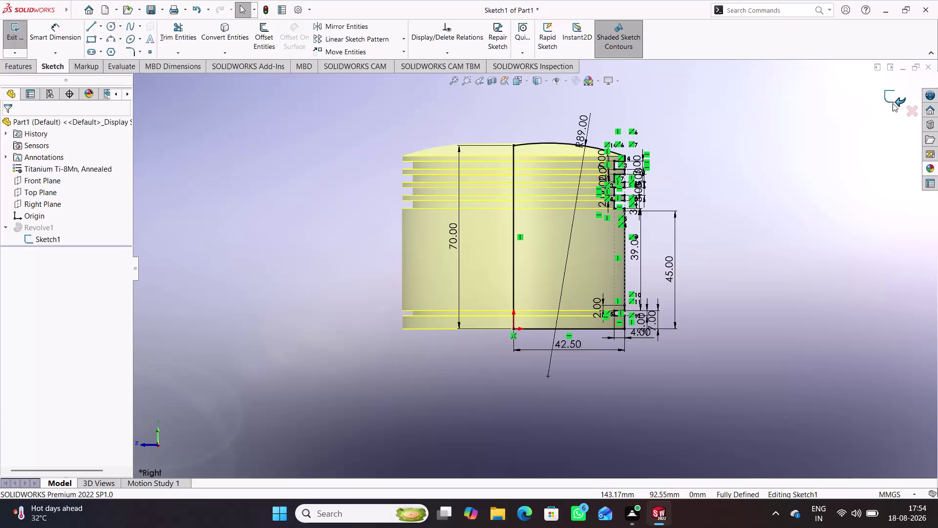
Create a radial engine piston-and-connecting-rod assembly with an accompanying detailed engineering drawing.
Finish the revolve profile sketch and orbit the piston to show its bottom face.
click(892, 103)
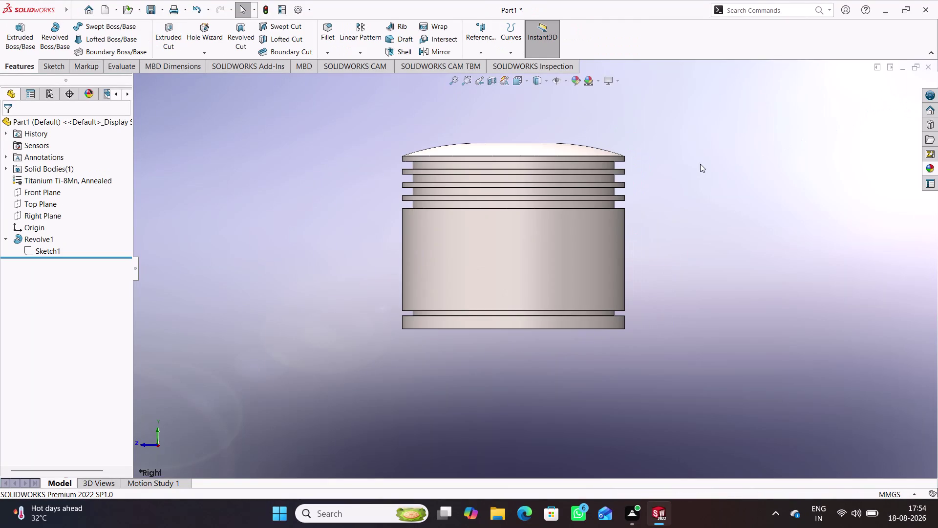
middle_drag(695, 161, 703, 248)
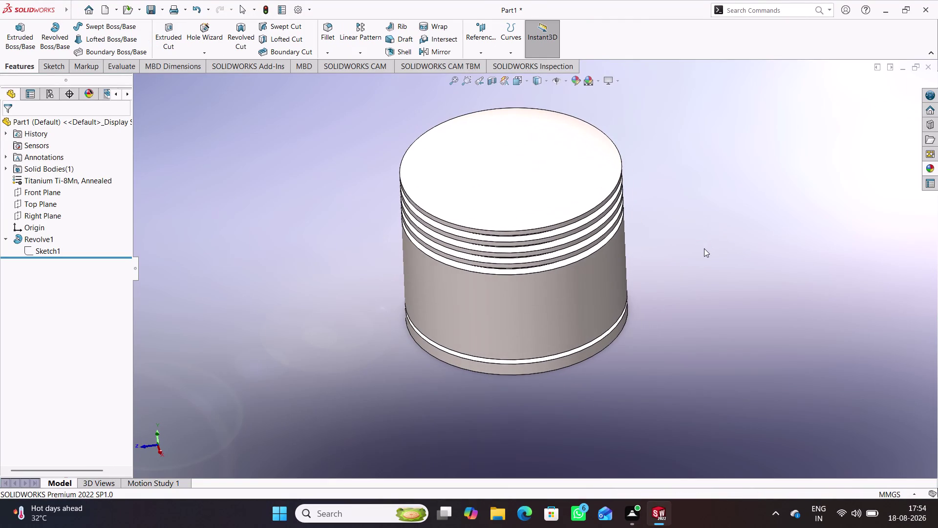
key(ctrl+7)
drag(369, 316, 374, 321)
middle_drag(394, 337, 421, 184)
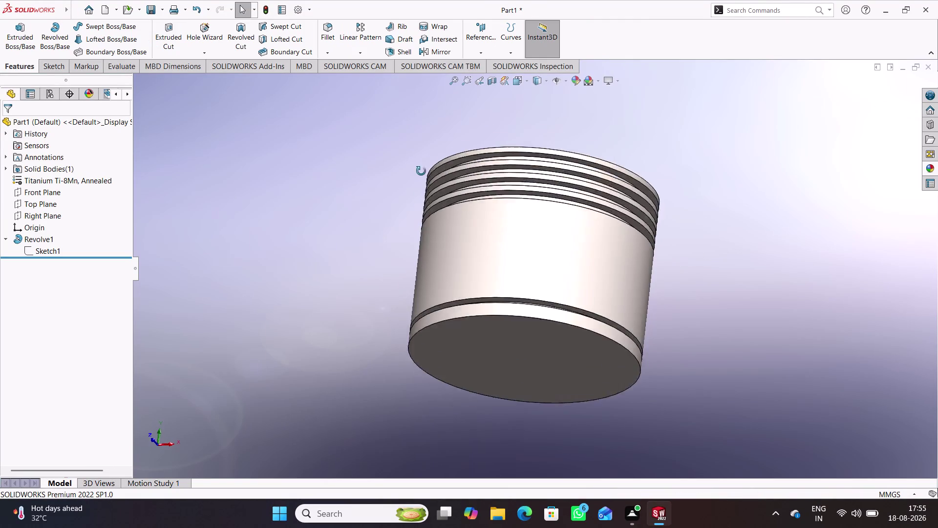
middle_drag(421, 183, 427, 139)
Start a new sketch on the piston's flat bottom face, viewed normal to it.
click(543, 373)
click(586, 345)
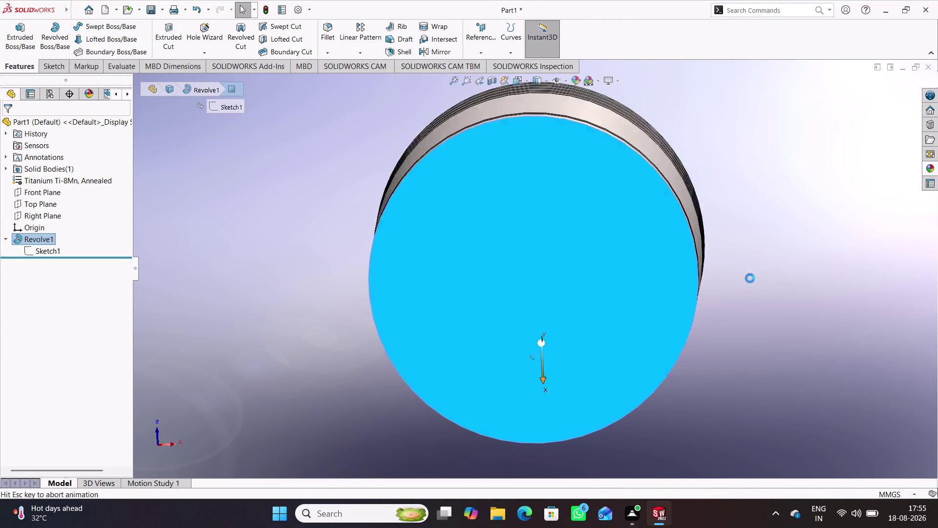
click(767, 286)
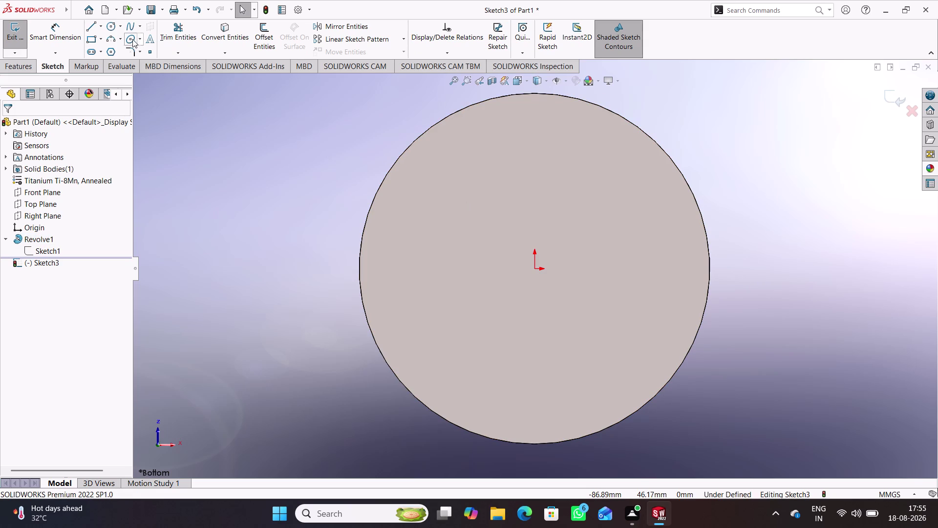
Draw a circle centred on the origin of the bottom face.
click(110, 29)
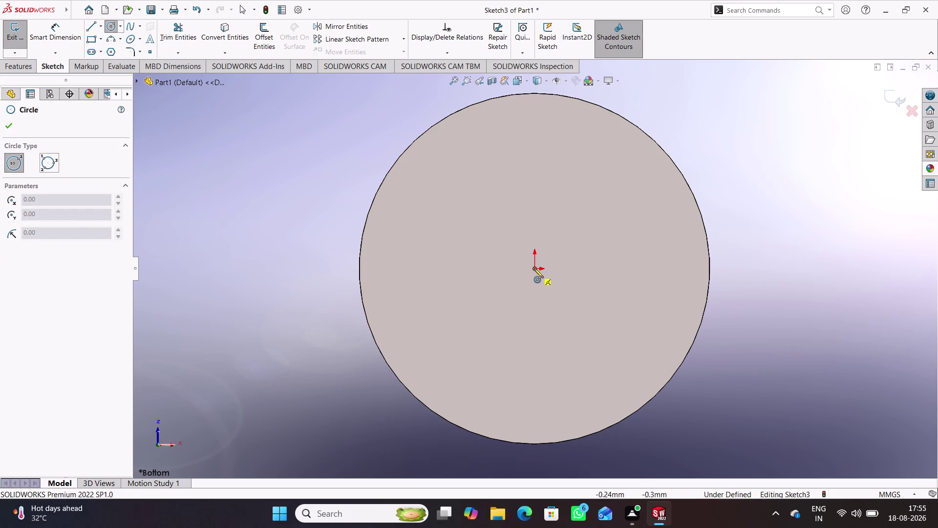
click(534, 268)
click(567, 316)
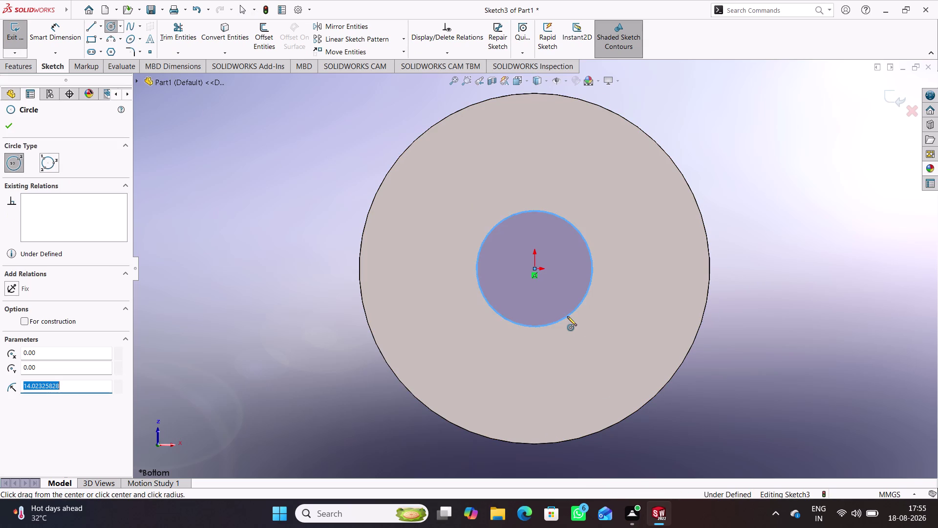
Dimension the circle to 74 mm diameter, exit the sketch, and start an extruded cut.
right_drag(787, 420, 817, 260)
click(591, 263)
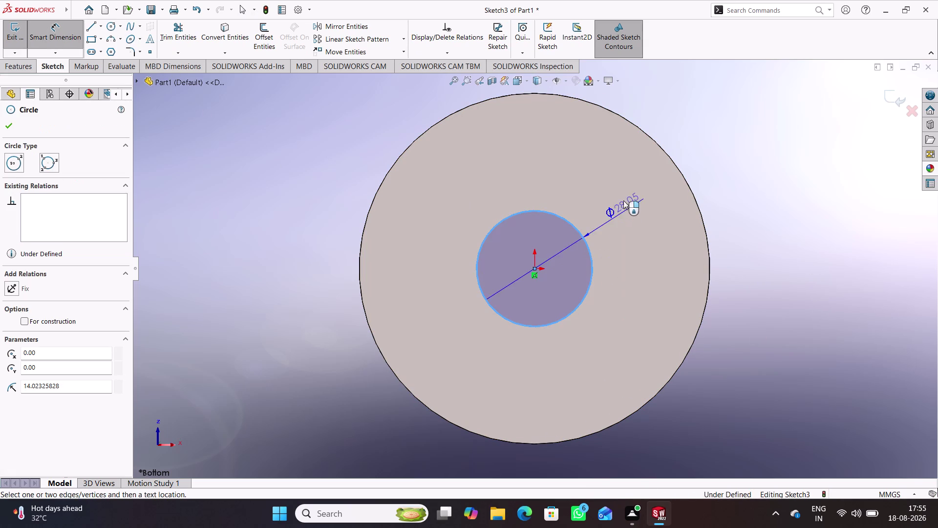
click(717, 148)
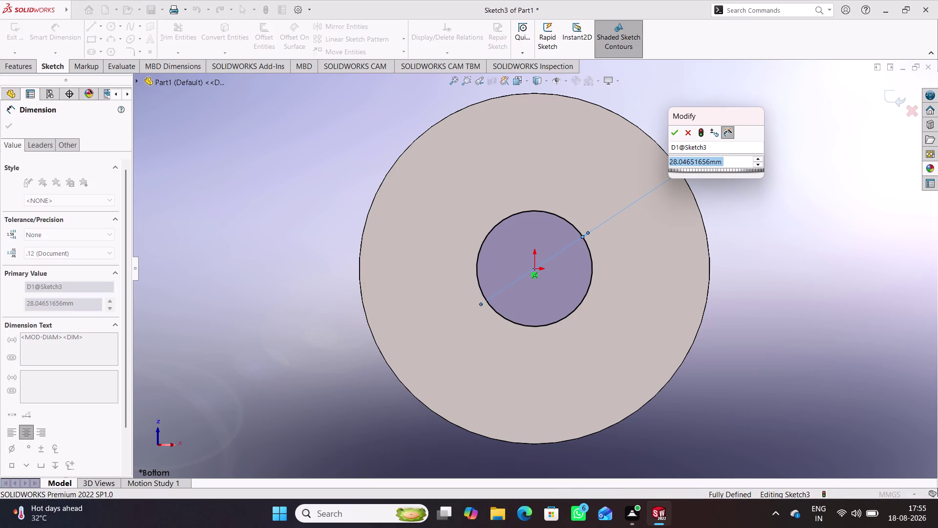
text(7)
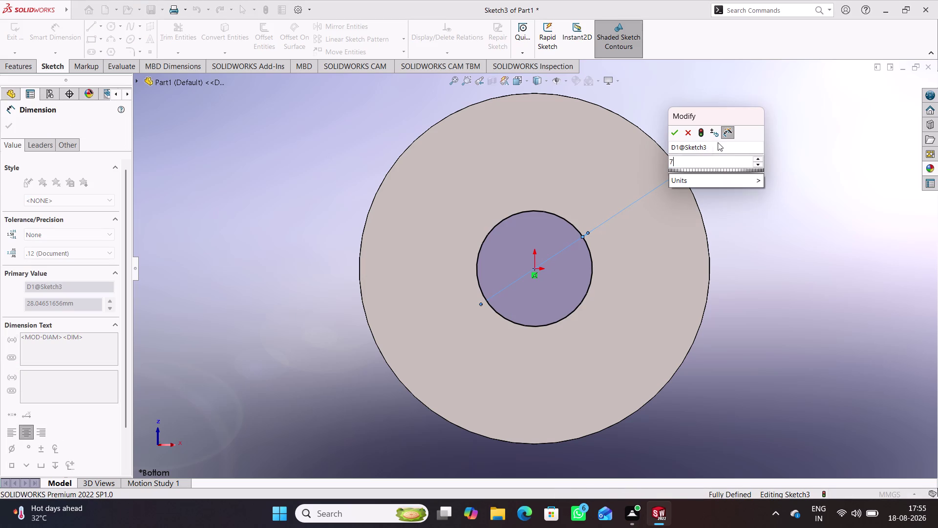
text(4)
key(Return)
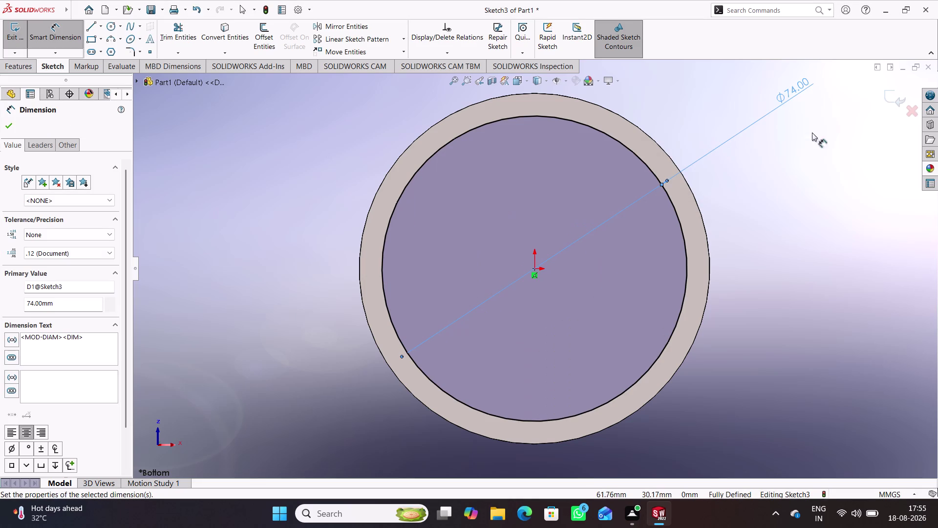
click(896, 102)
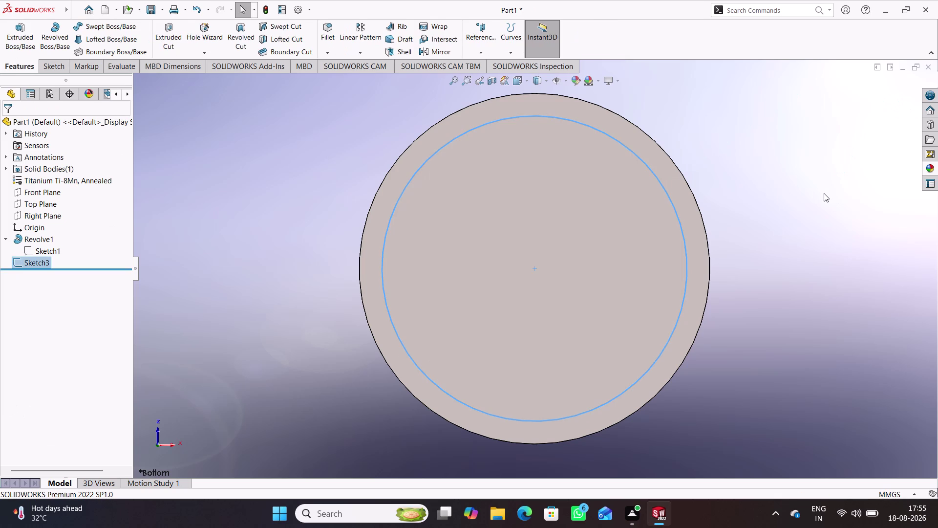
click(167, 35)
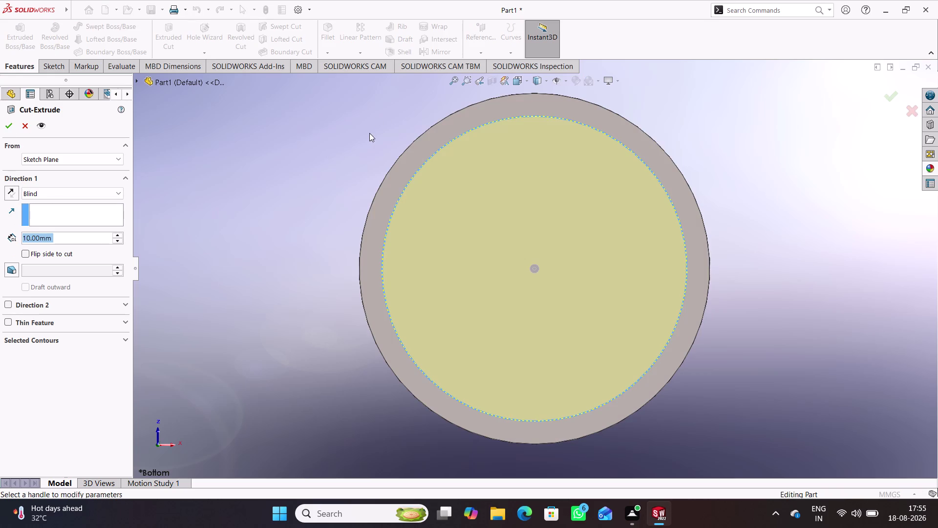
Set the extruded cut depth to 62 mm and confirm it from the front view.
middle_drag(370, 133, 337, 300)
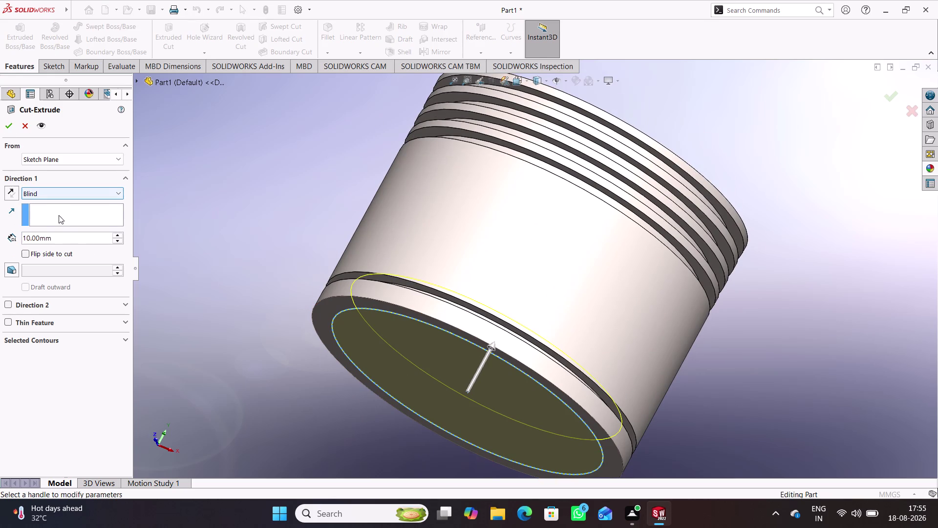
drag(66, 239, 7, 235)
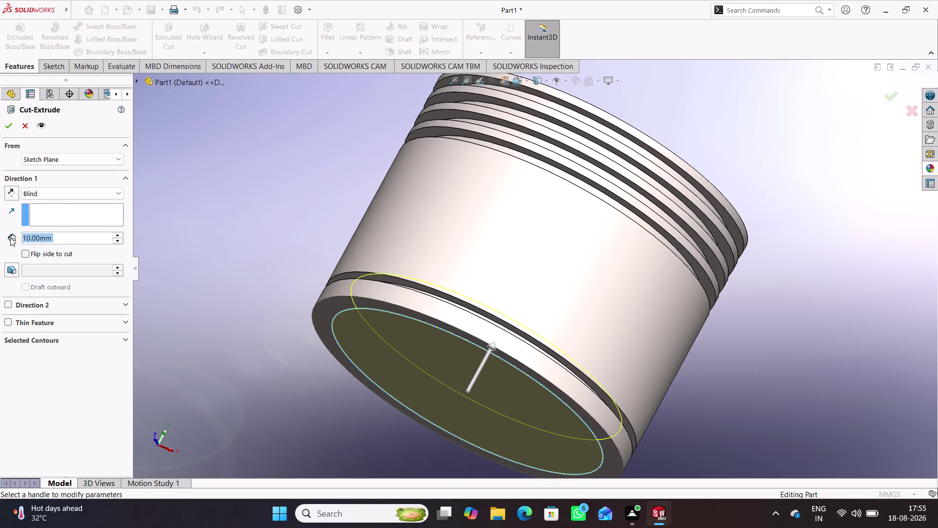
text(62)
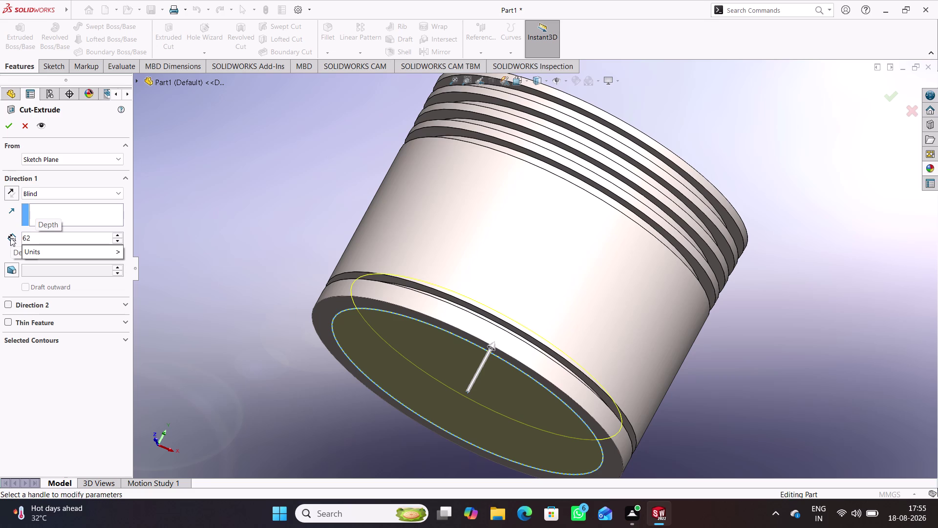
key(Return)
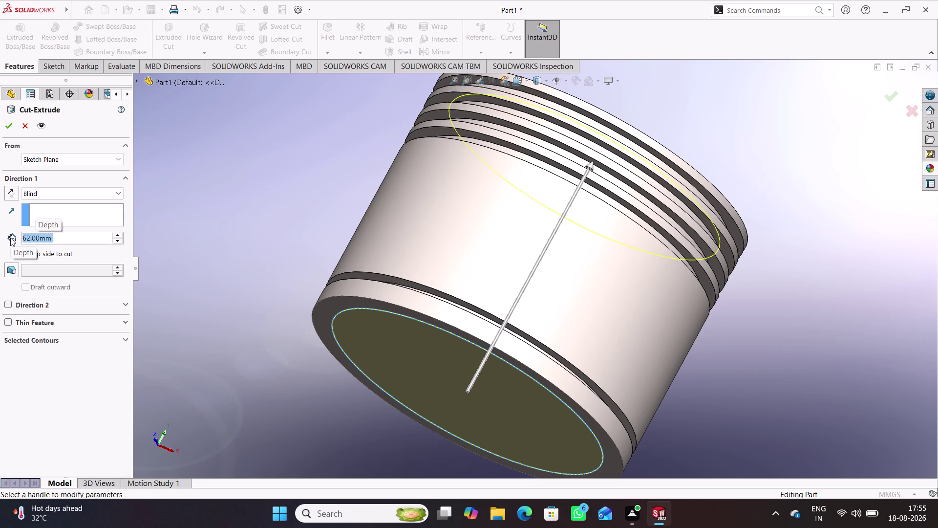
middle_drag(327, 246, 290, 312)
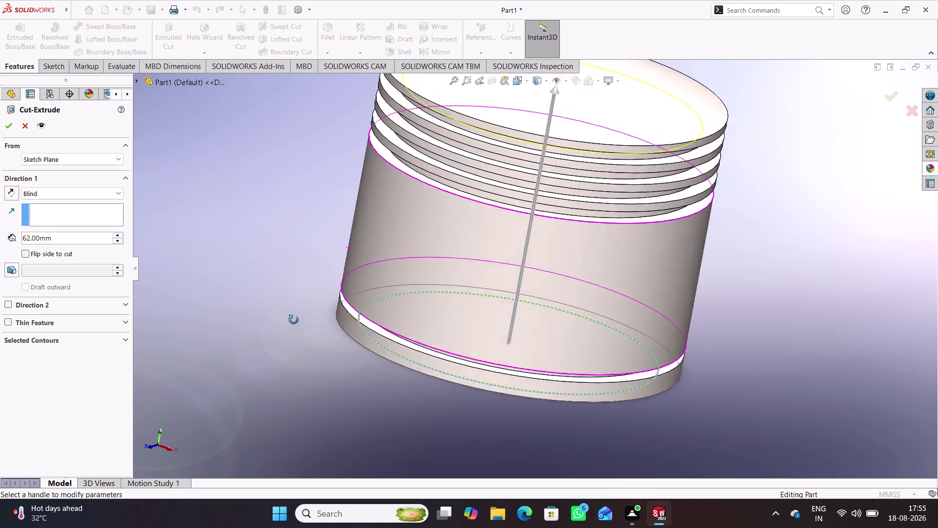
middle_drag(290, 312, 314, 285)
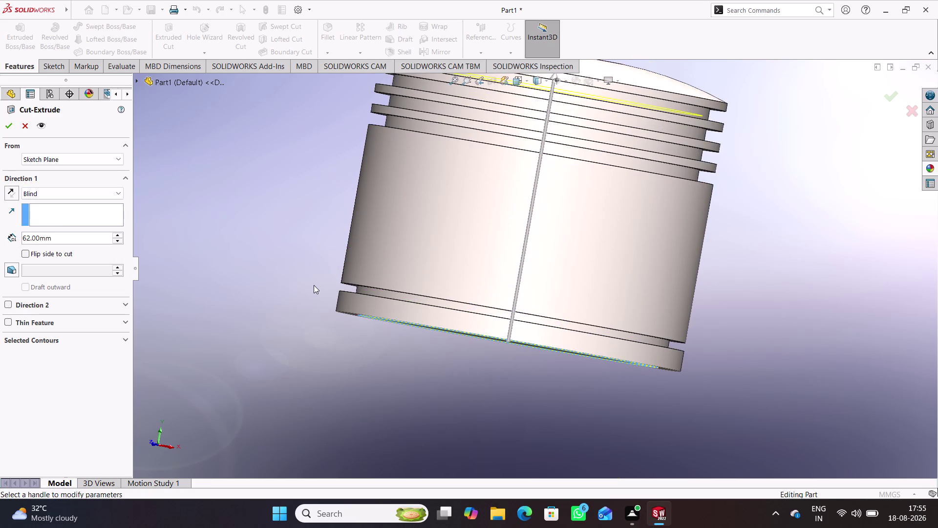
key(ctrl+1)
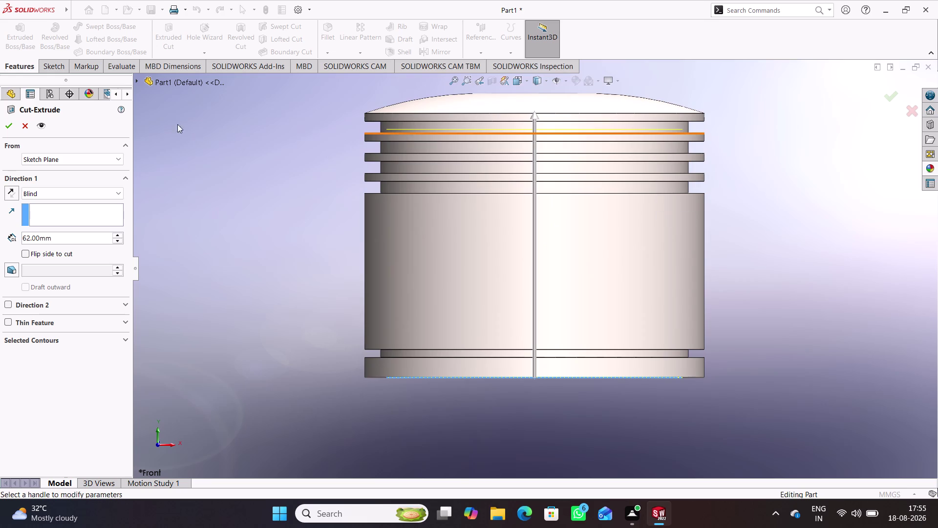
click(7, 125)
click(312, 284)
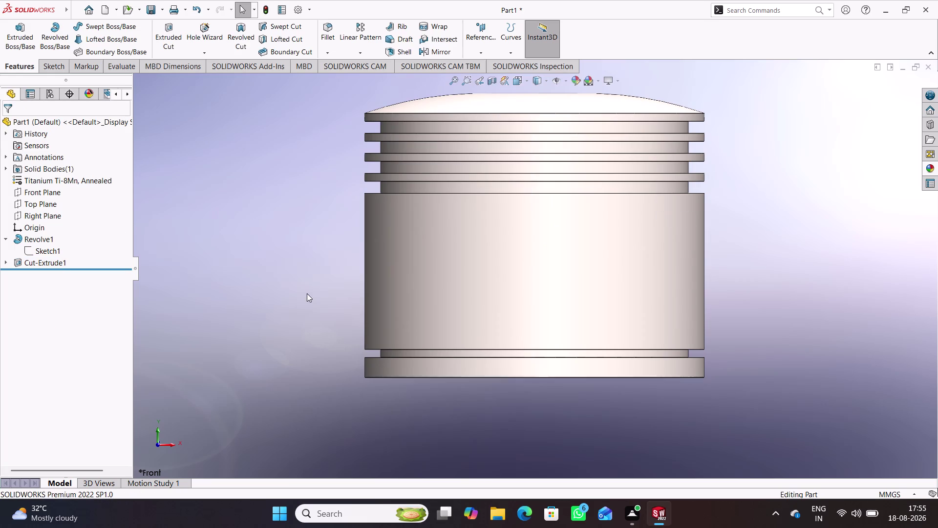
middle_drag(306, 293, 256, 191)
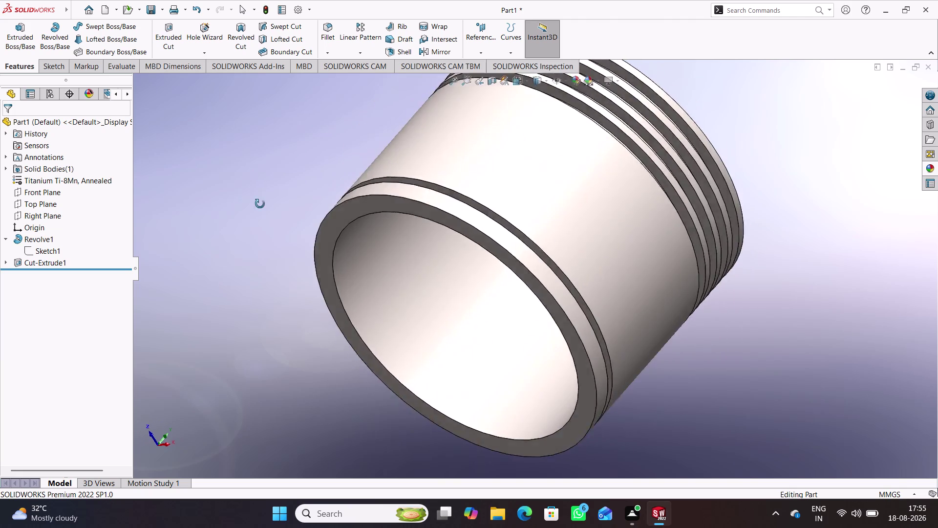
middle_drag(256, 192, 354, 371)
middle_drag(613, 206, 593, 203)
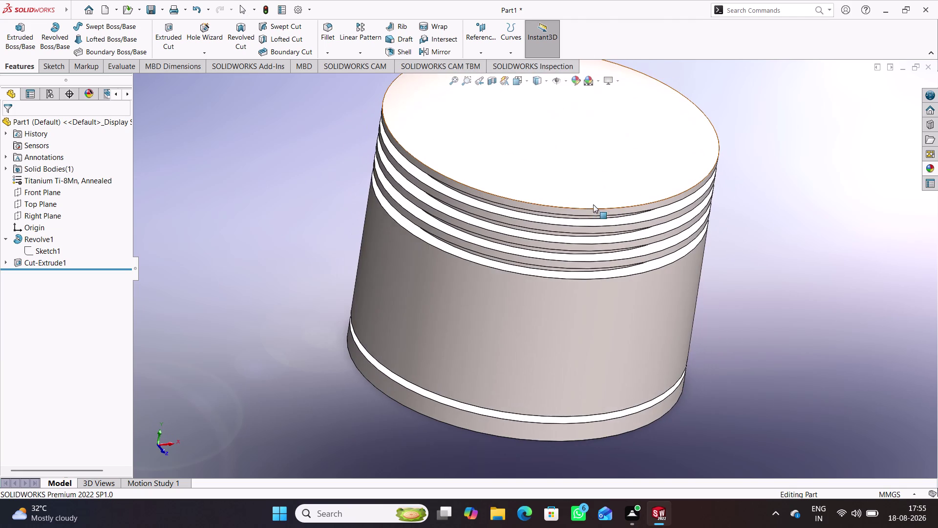
key(ctrl+7)
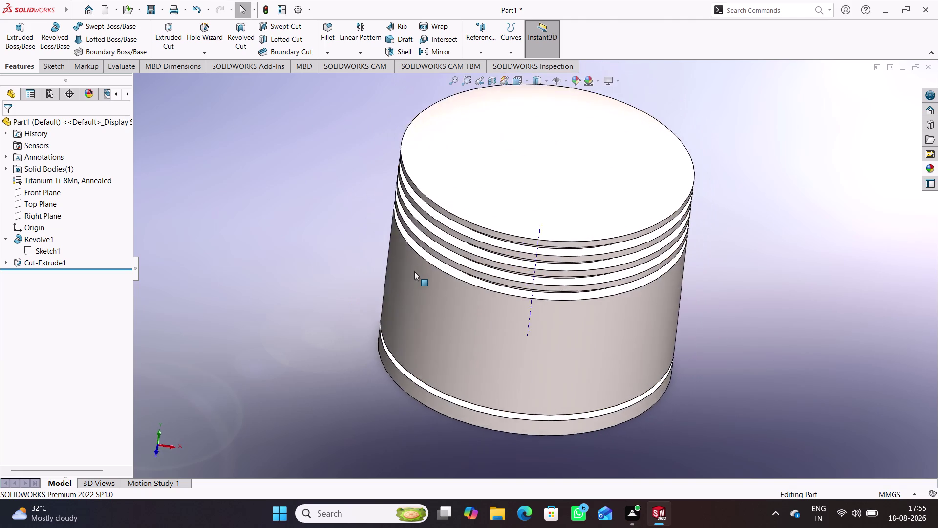
click(317, 246)
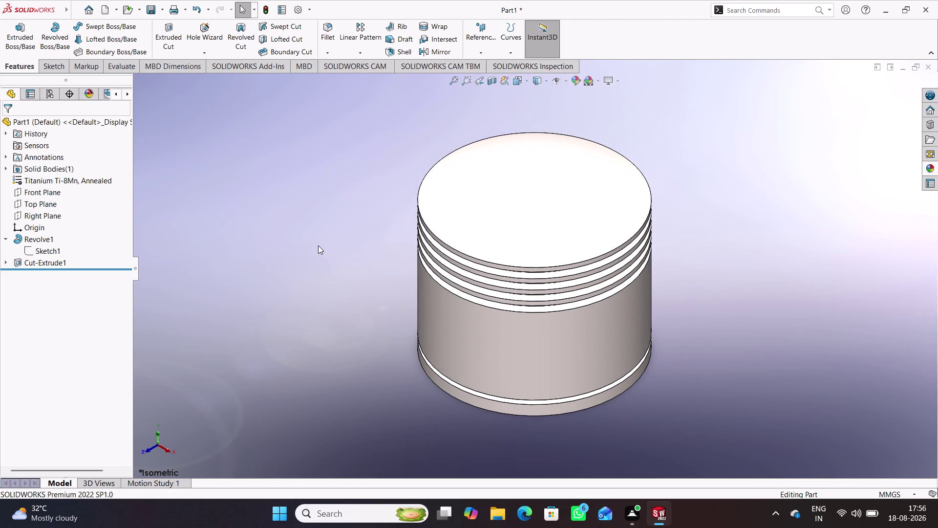